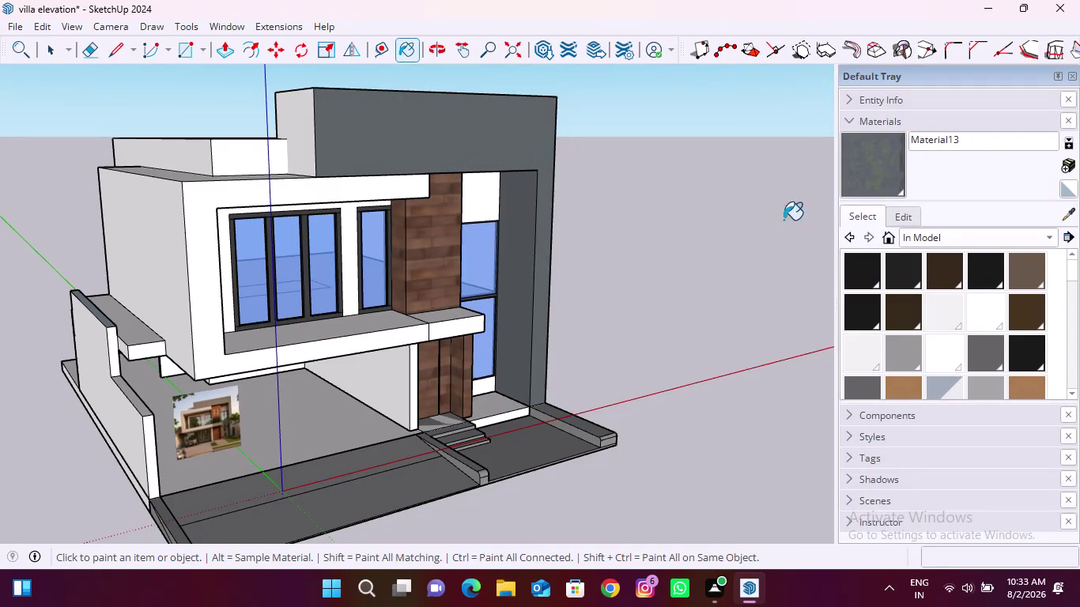
Create Material14 with RGB 137, 135, 137 and the Metal_Seamed texture.
click(1071, 162)
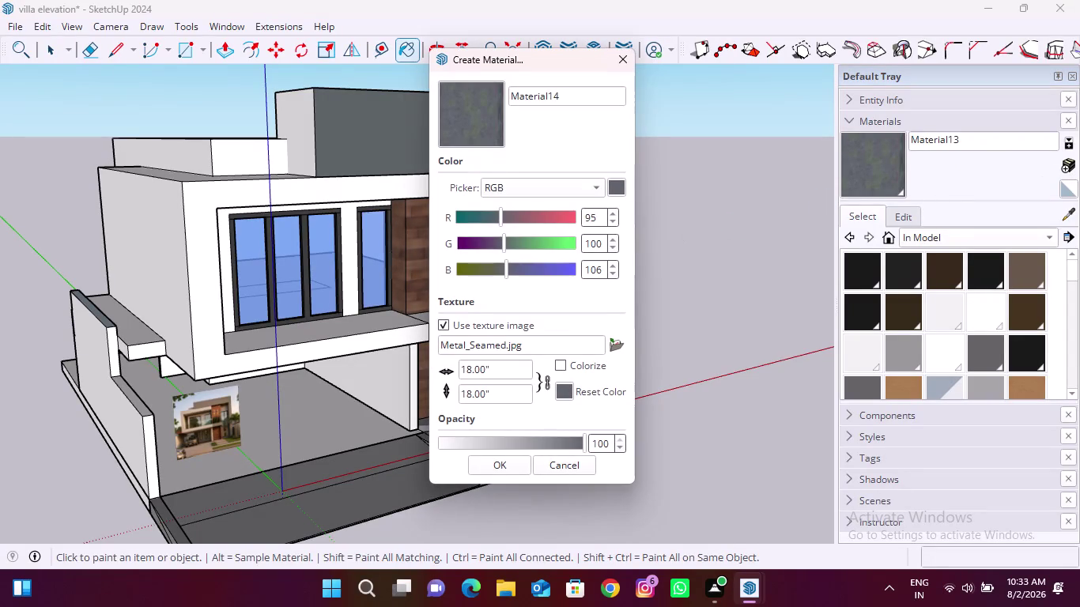
drag(602, 215, 558, 217)
text(137)
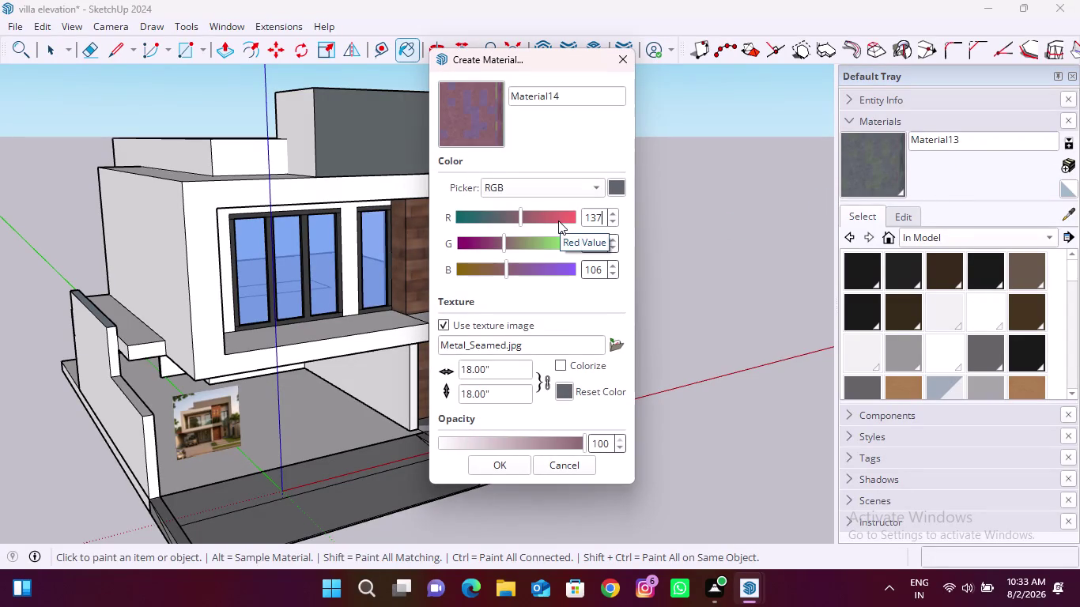
drag(603, 239, 563, 240)
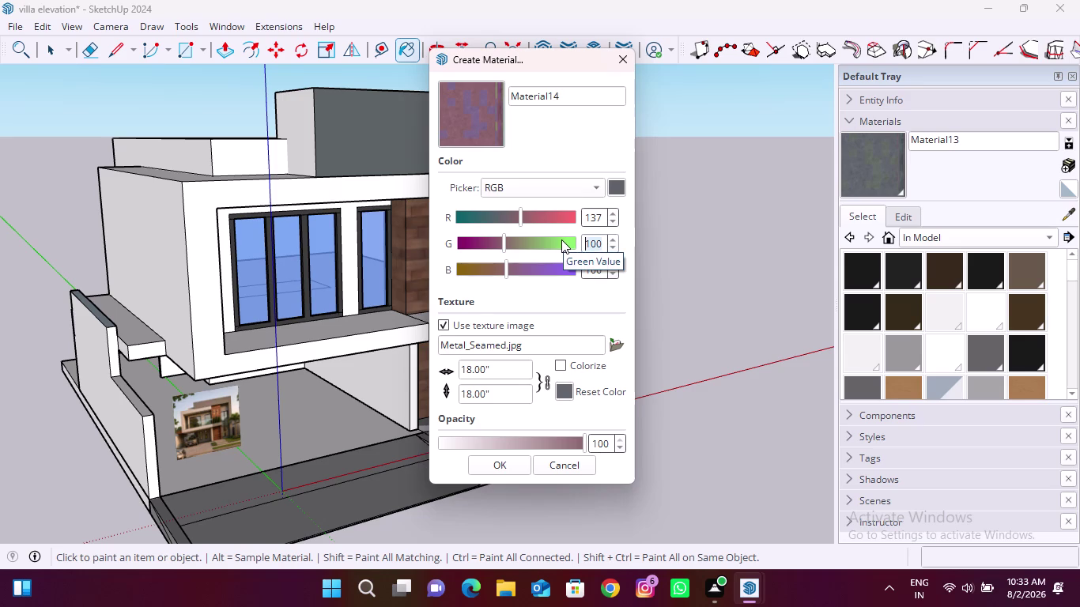
text(135)
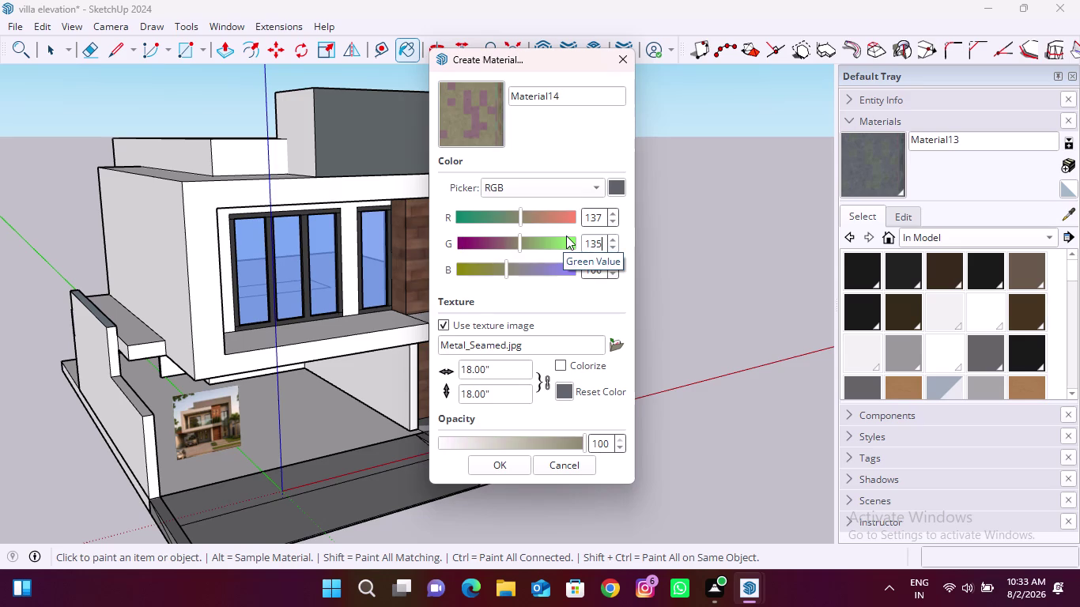
drag(604, 272, 561, 264)
text(137)
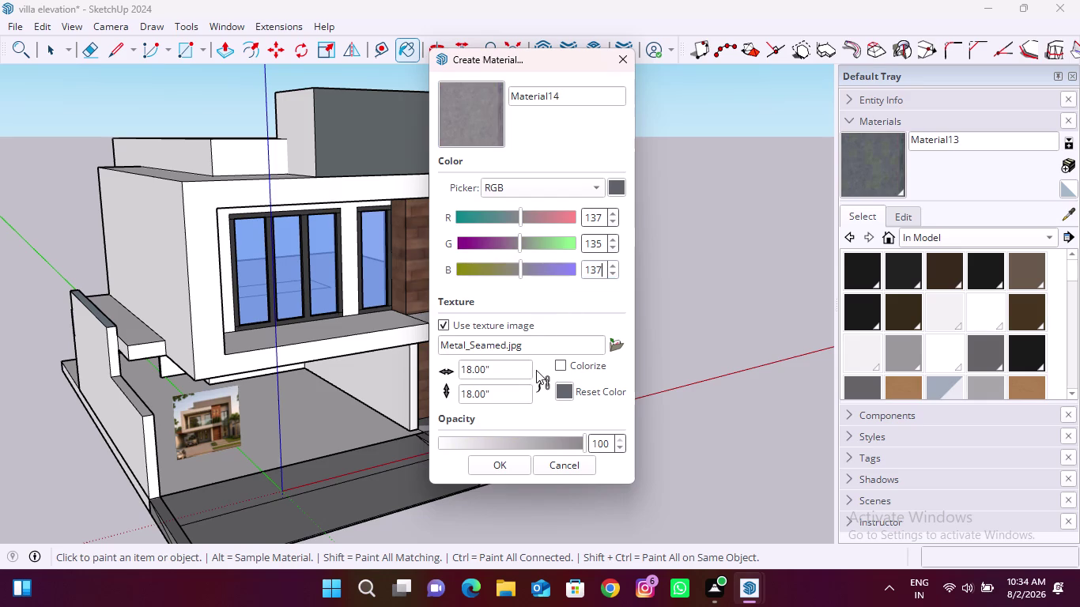
click(517, 465)
click(881, 178)
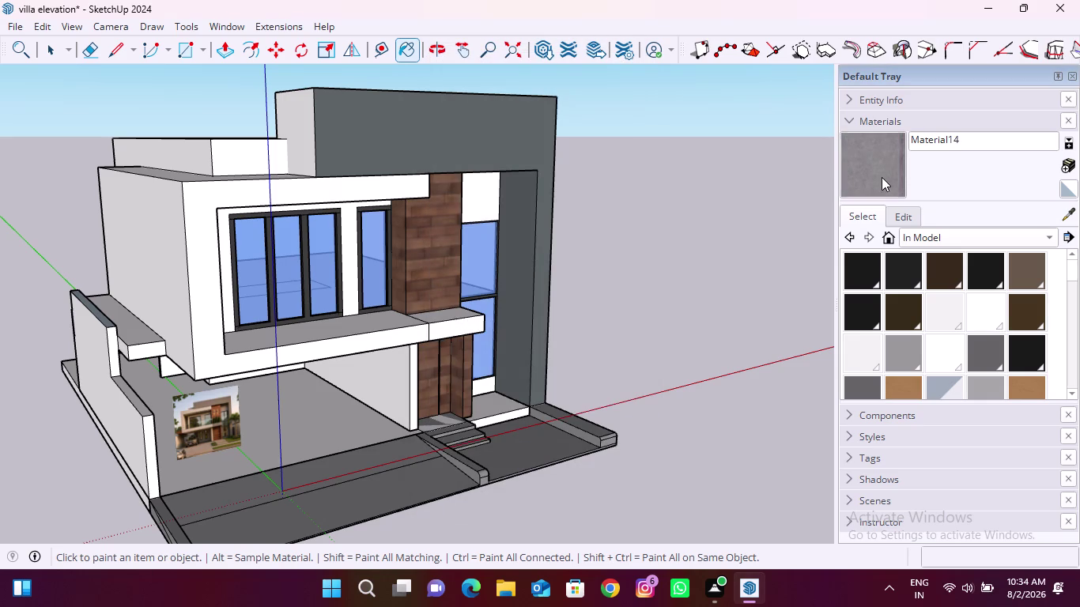
Paint two tall side wall faces and the parapet's top and front faces with Material14.
click(465, 134)
click(525, 209)
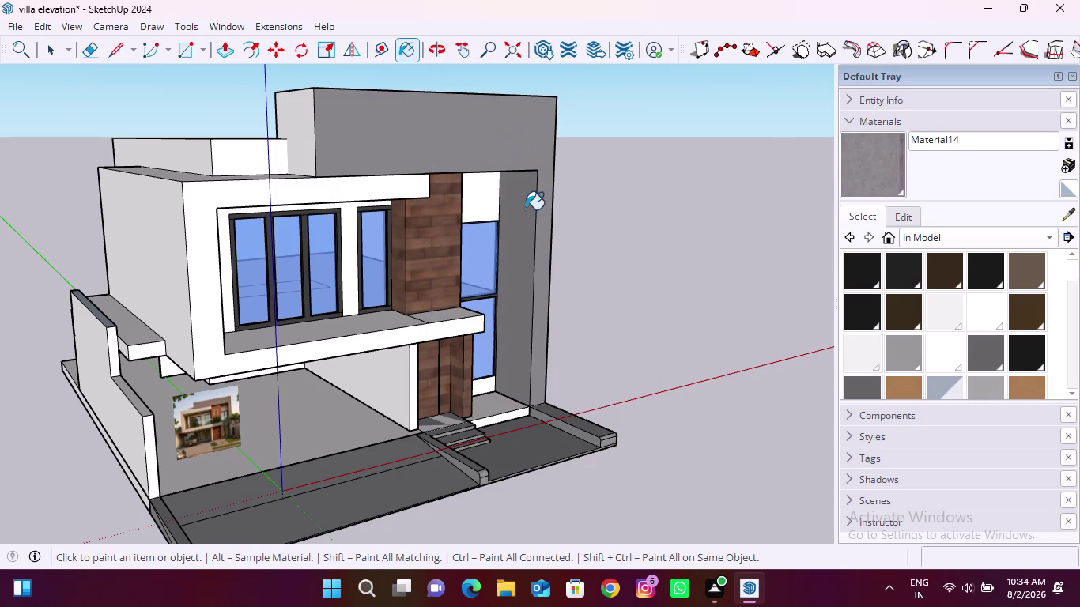
middle_drag(354, 180, 547, 104)
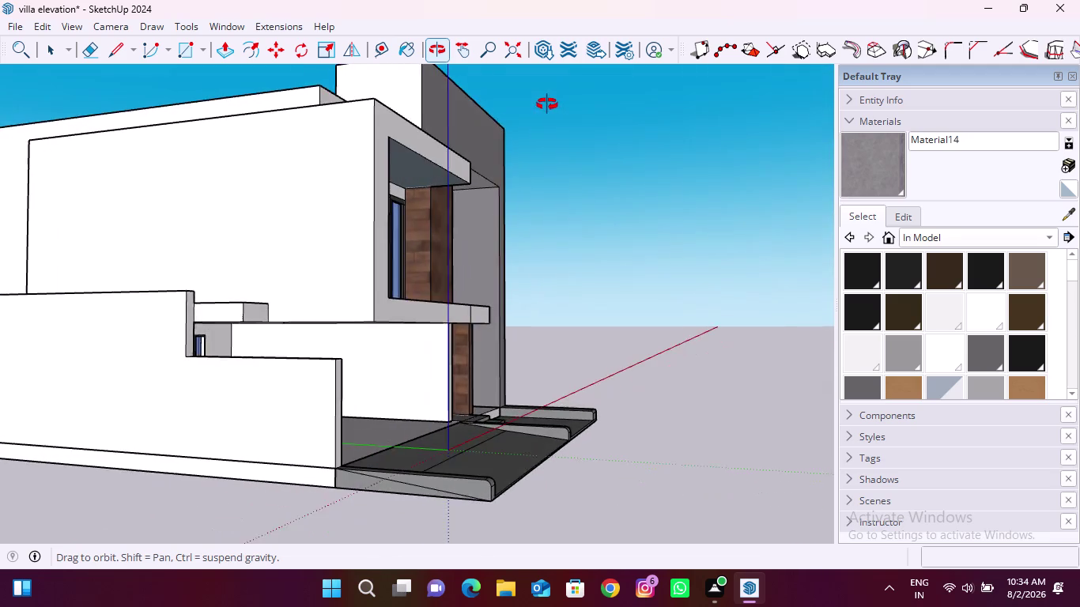
middle_drag(547, 104, 528, 298)
click(396, 222)
click(394, 148)
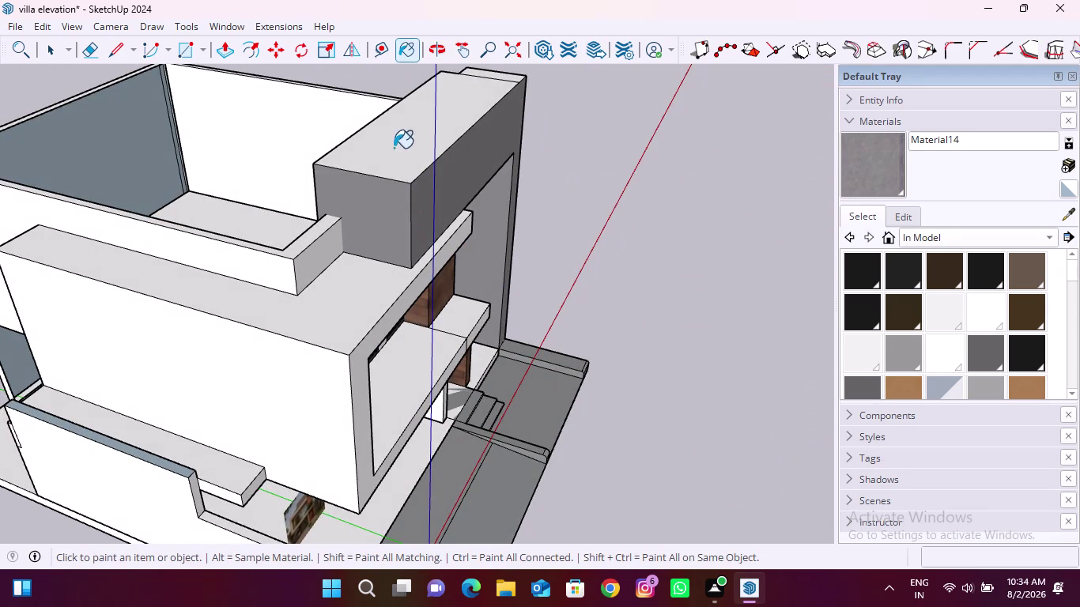
middle_drag(545, 149, 240, 227)
click(589, 159)
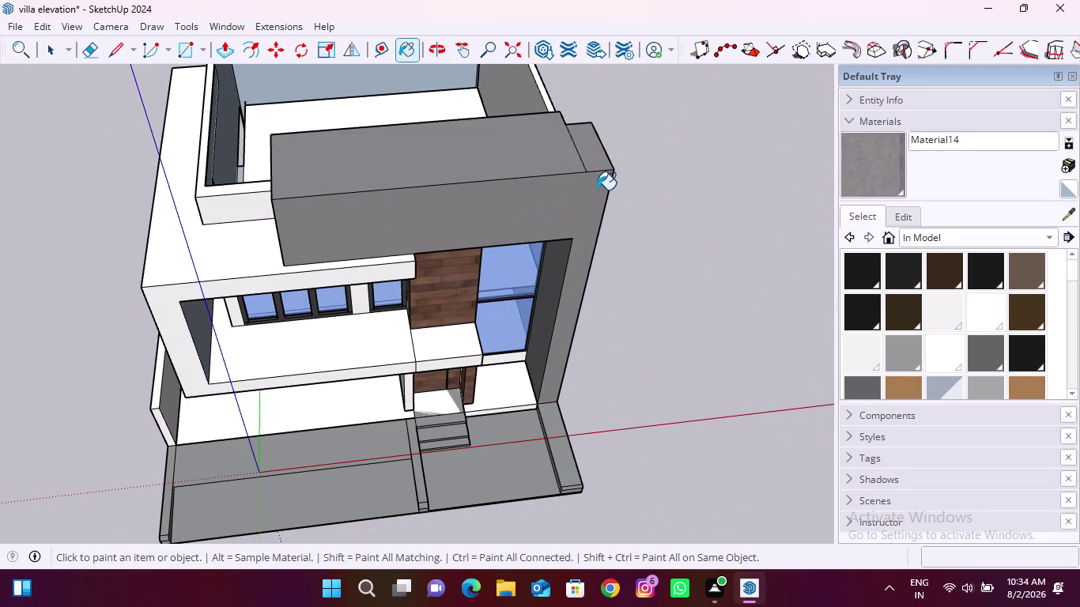
Paint the remaining tall side wall faces, including the back face, with Material14.
middle_drag(596, 193, 251, 191)
click(477, 340)
middle_drag(490, 313, 417, 309)
scroll(up, 3)
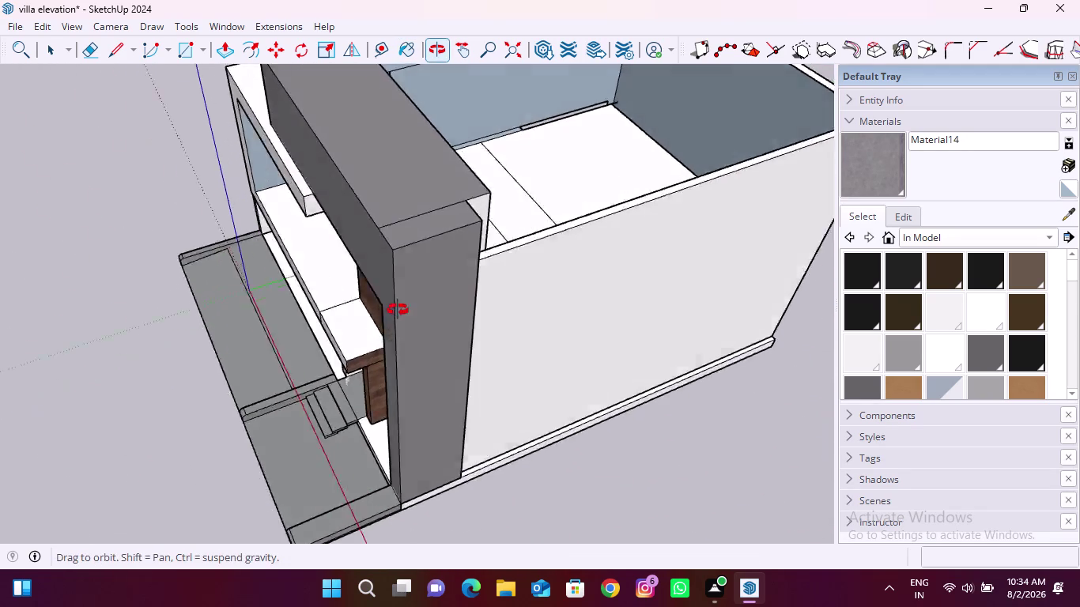
middle_drag(417, 310, 264, 294)
scroll(up, 3)
click(347, 195)
Orbit and zoom back to view the villa's front elevation.
scroll(down, 3)
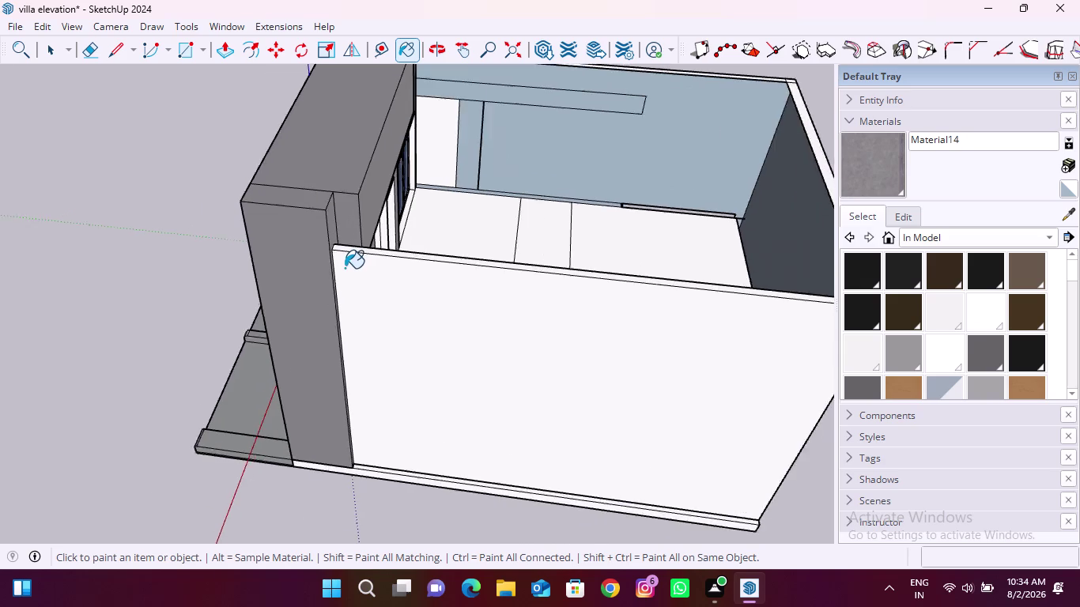
scroll(down, 3)
middle_drag(257, 330, 720, 177)
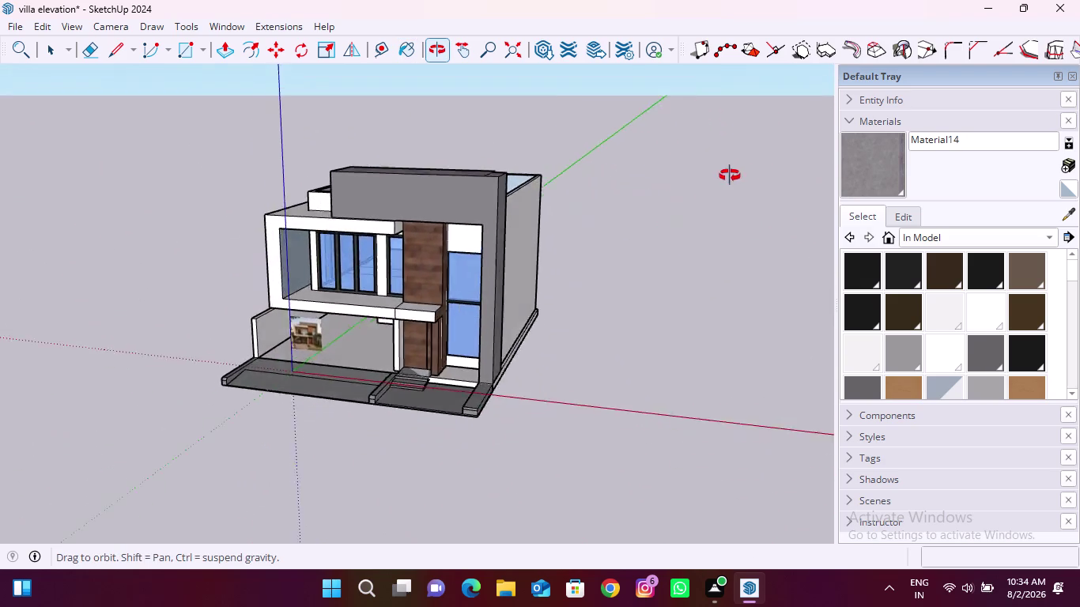
middle_drag(721, 176, 766, 164)
scroll(up, 3)
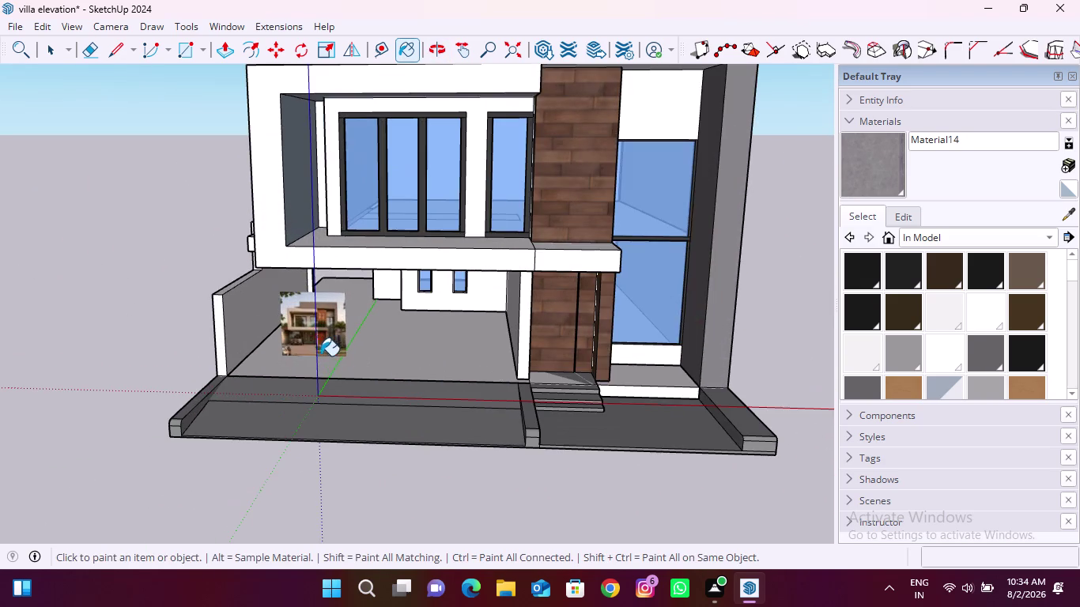
scroll(down, 3)
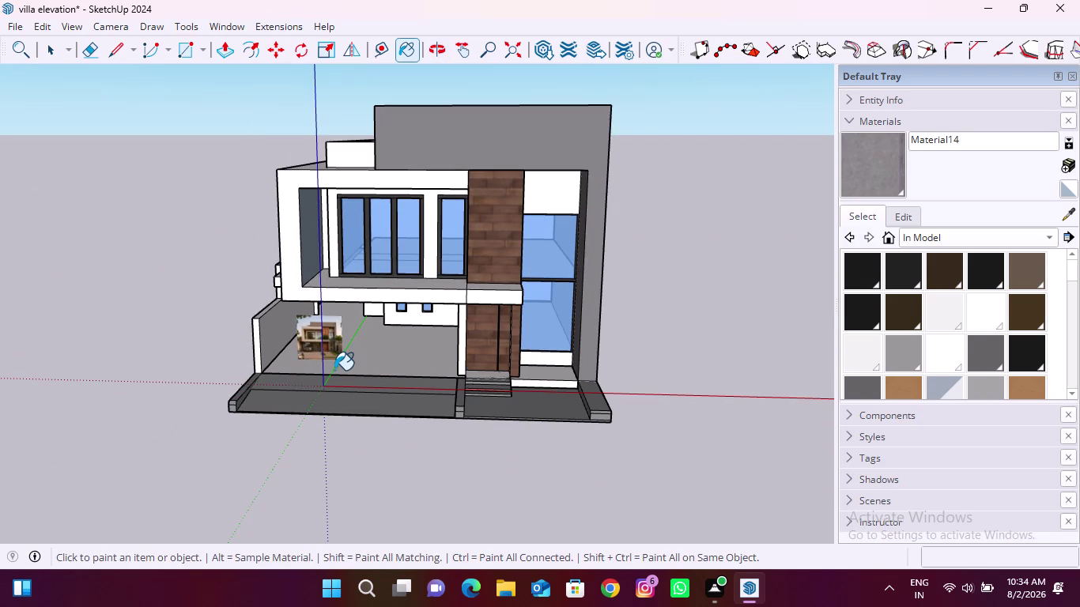